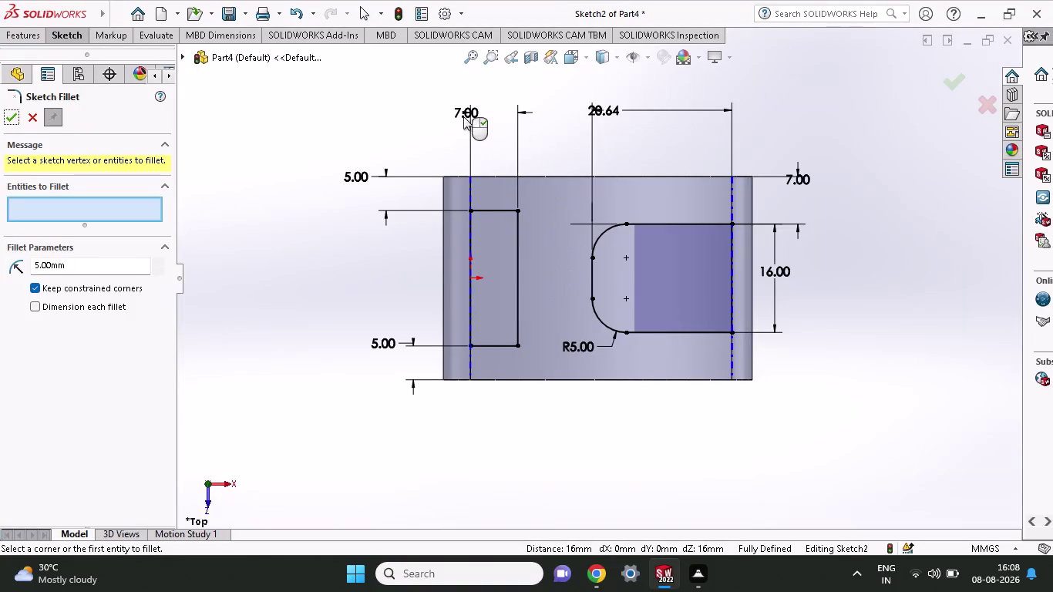
Exit Sketch Fillet and change the left slot's 7.00 width dimension to 3.50.
double_click(465, 111)
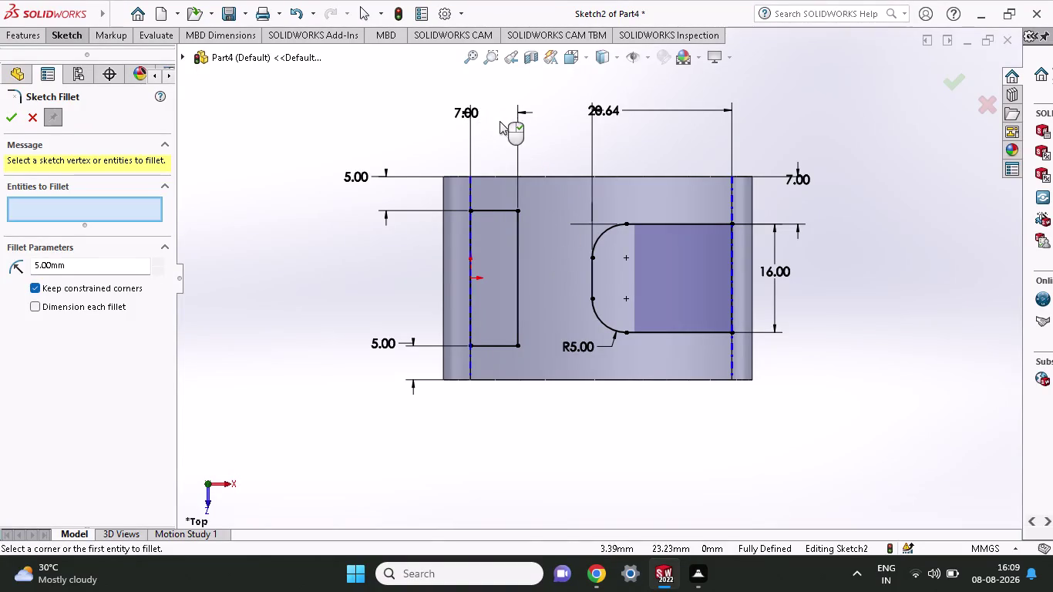
right_click(372, 151)
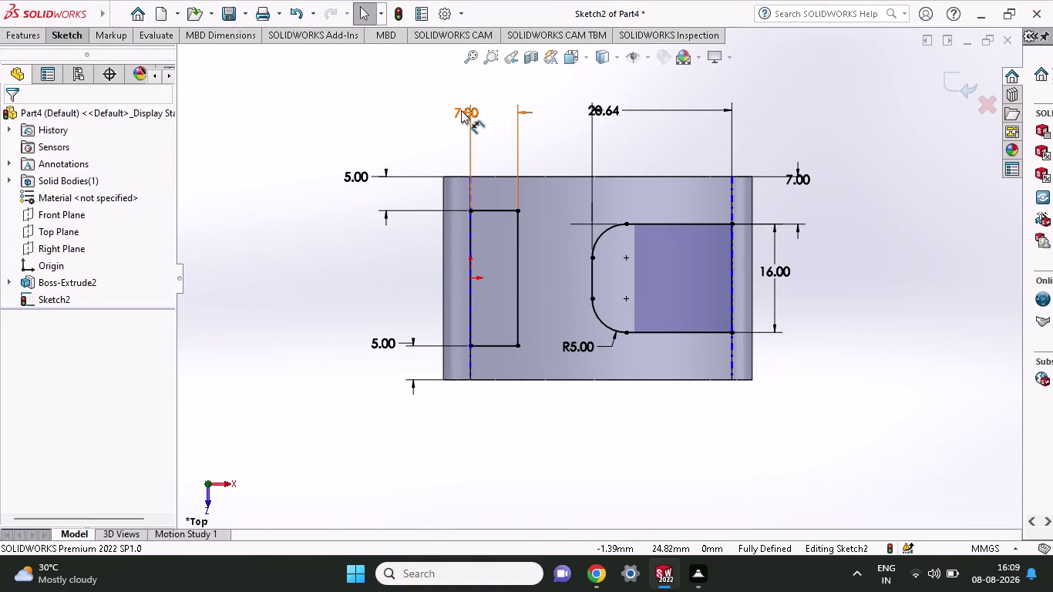
double_click(461, 110)
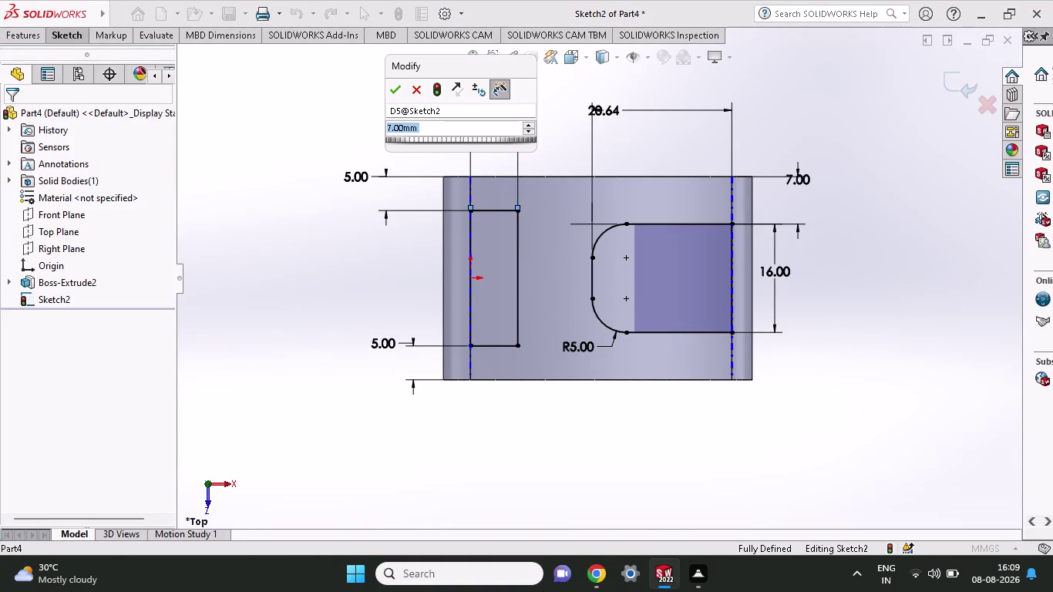
text(3.5)
key(Return)
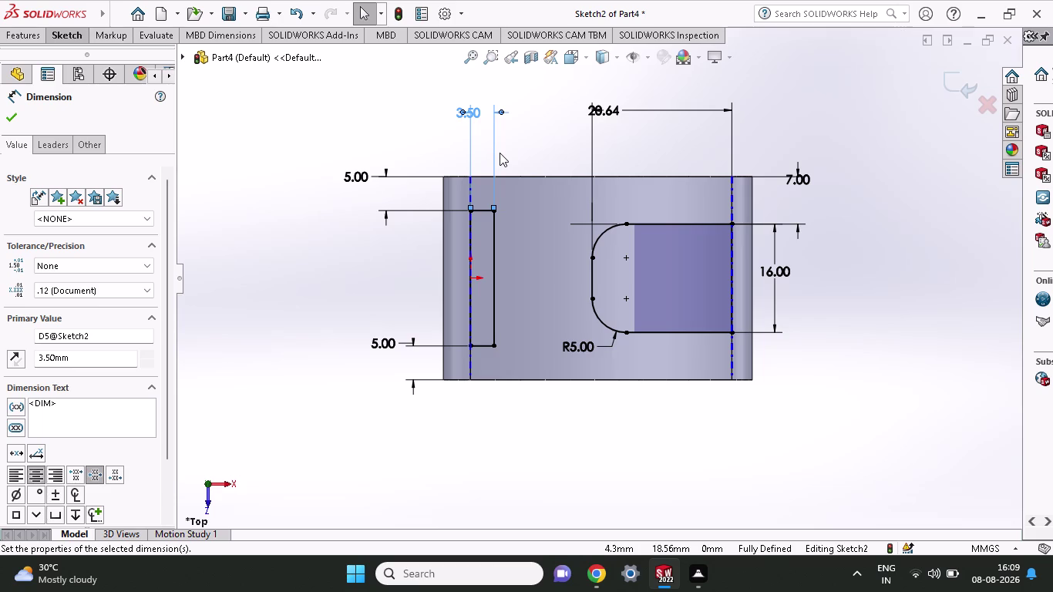
click(86, 35)
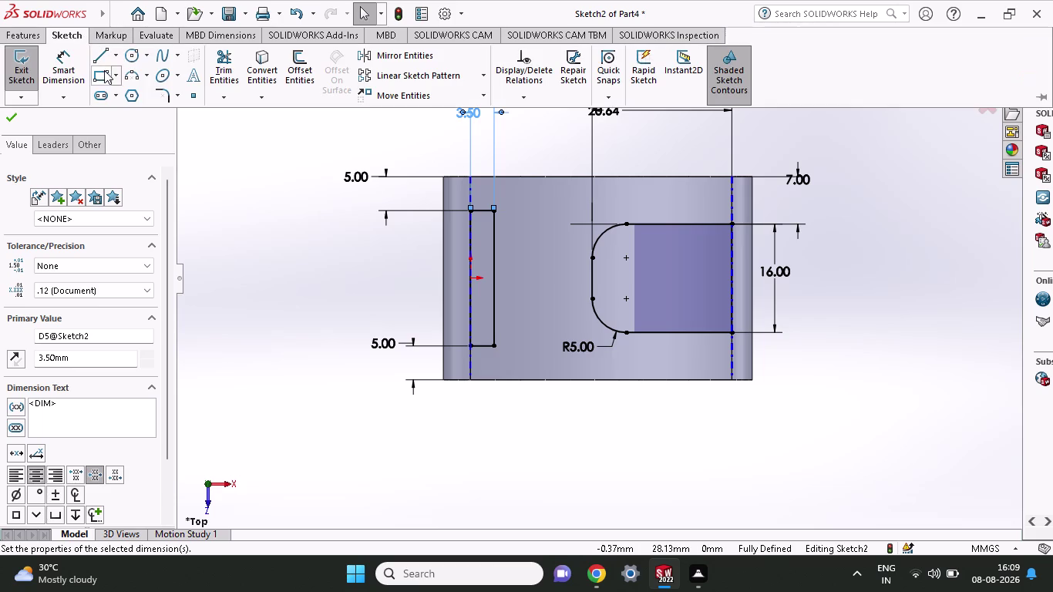
Draw a three-point arc from the slot's top-right to bottom-right corner, bulging right.
click(123, 71)
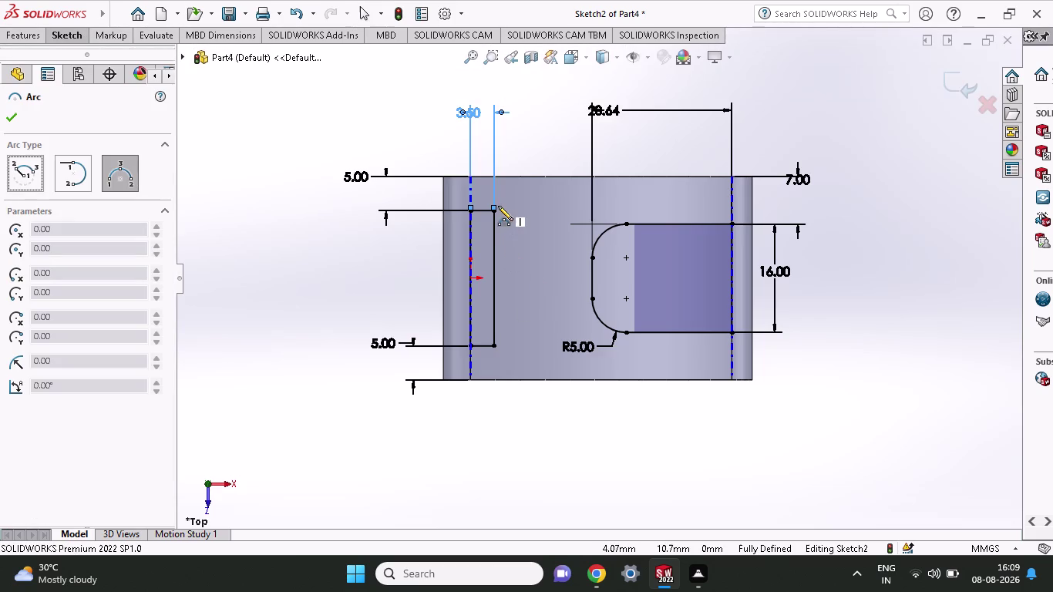
click(493, 211)
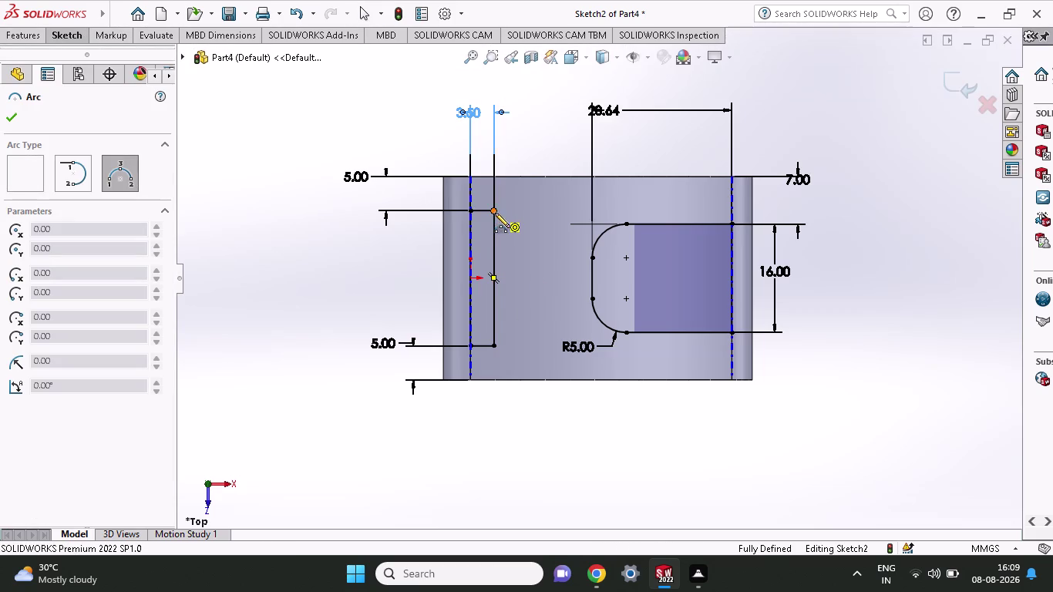
click(495, 345)
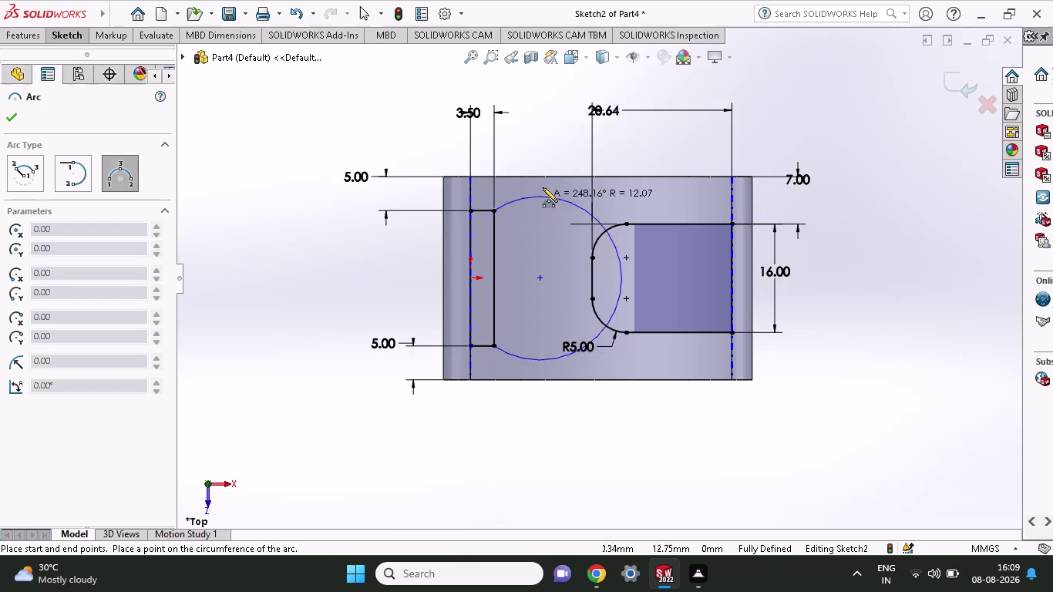
click(515, 274)
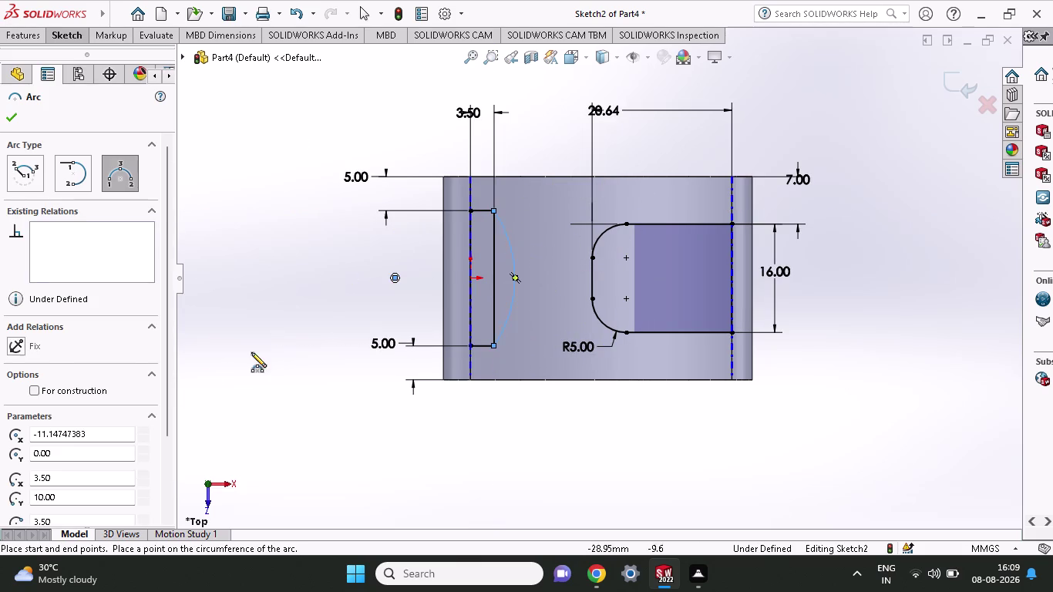
Set the new arc's radius to 20 and apply it.
scroll(down, 3)
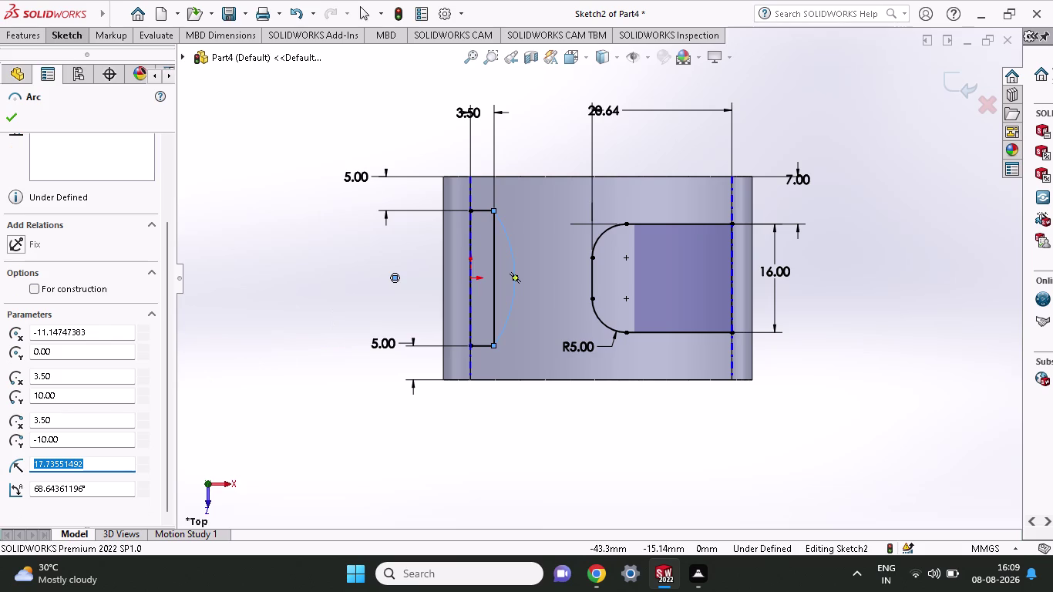
text(20)
click(14, 118)
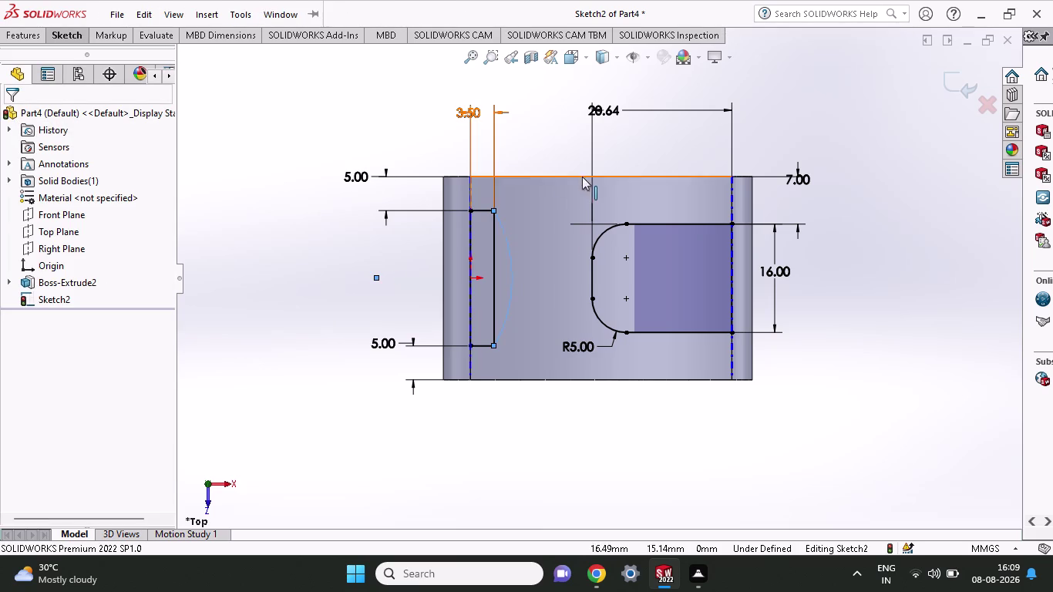
scroll(down, 3)
scroll(down, 3)
scroll(up, 3)
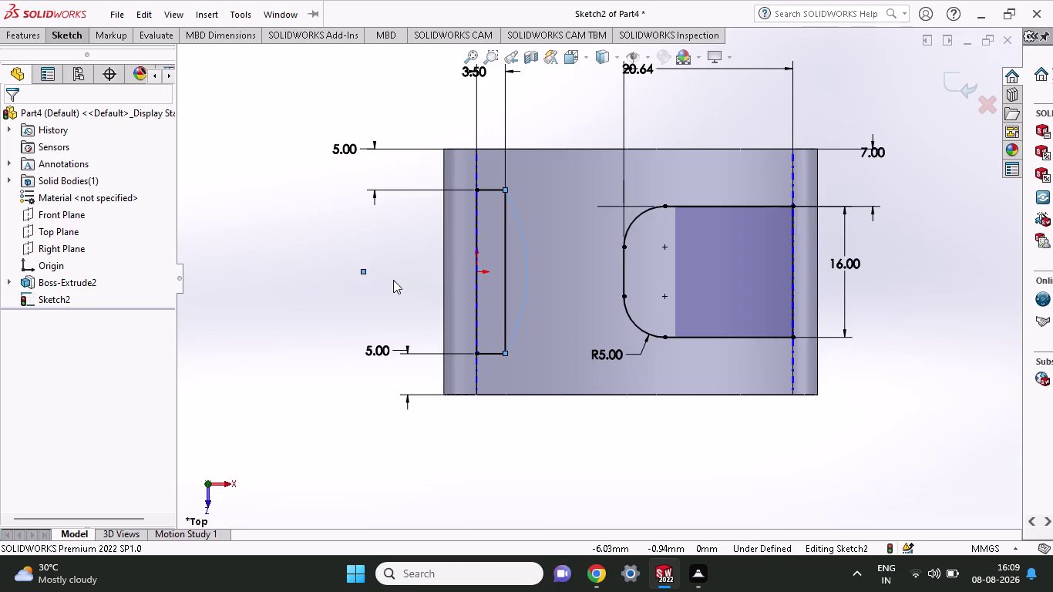
scroll(down, 3)
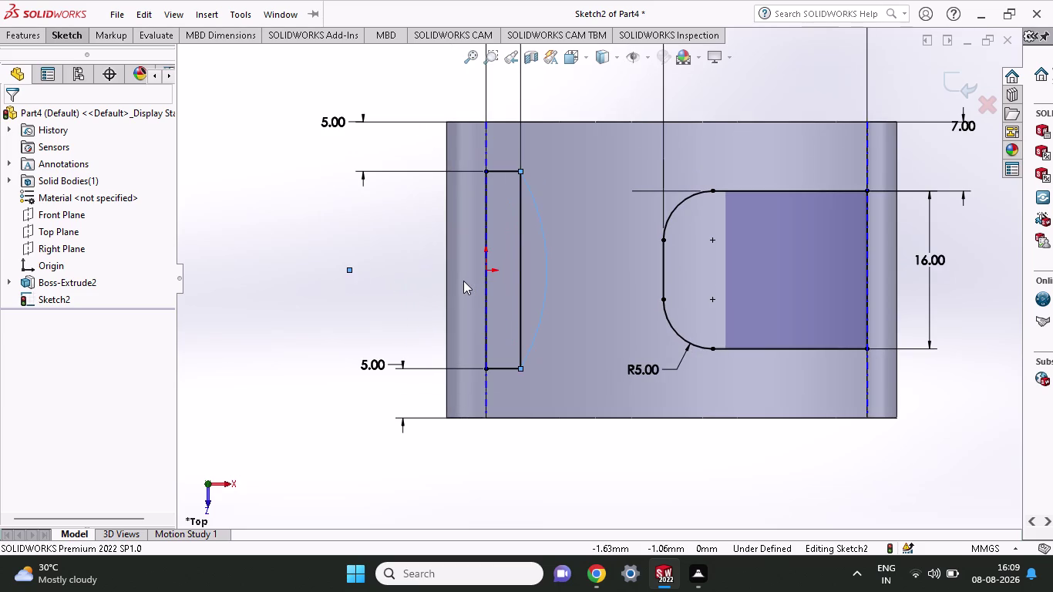
click(69, 40)
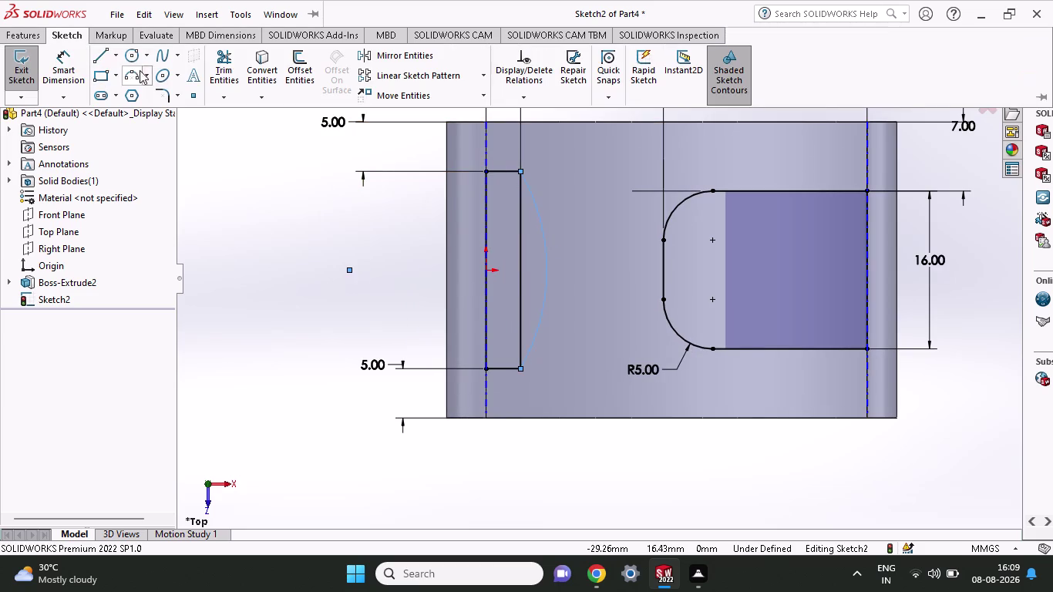
Power-trim away the narrow slot's straight right line, leaving the arc as its edge.
click(214, 54)
drag(535, 248, 506, 287)
scroll(up, 3)
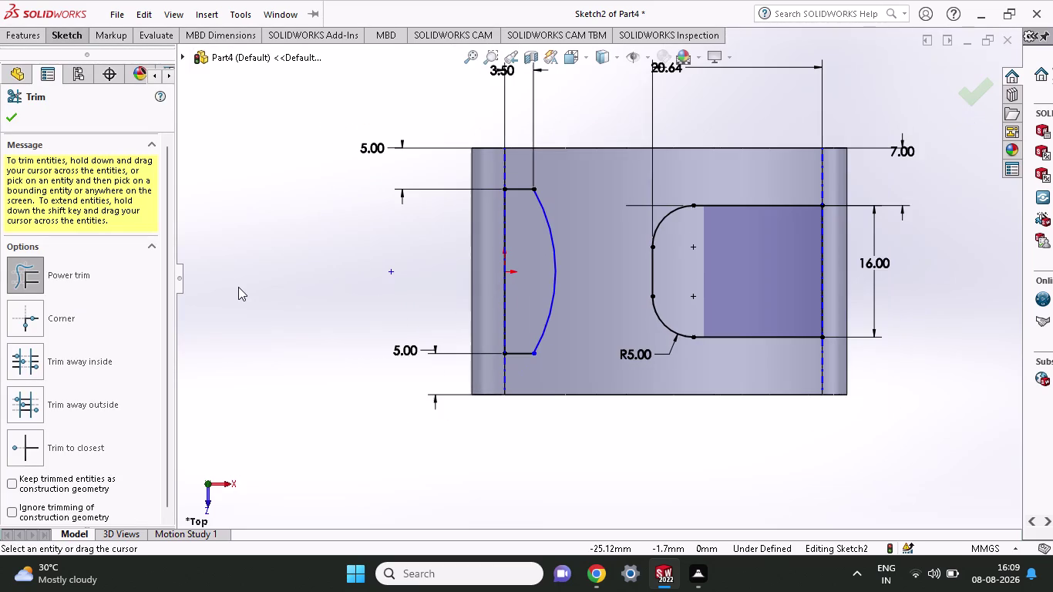
click(14, 118)
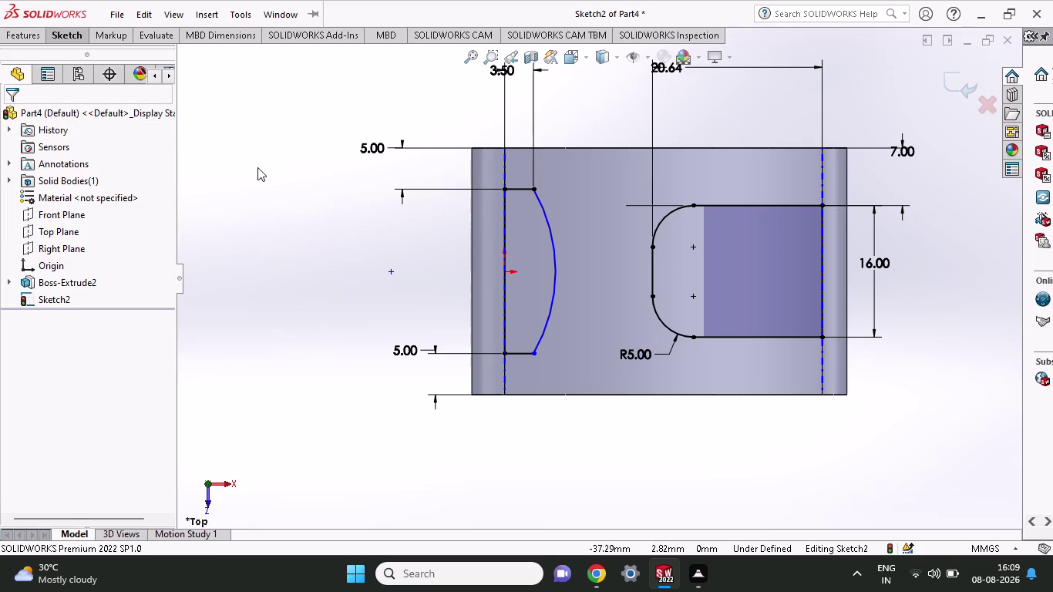
scroll(up, 3)
scroll(down, 3)
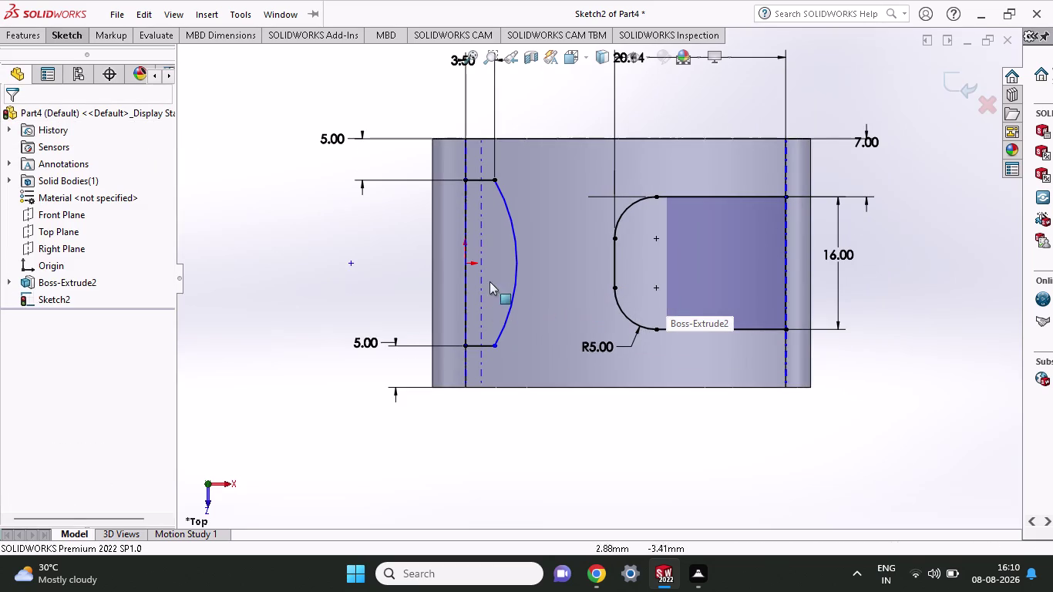
scroll(down, 3)
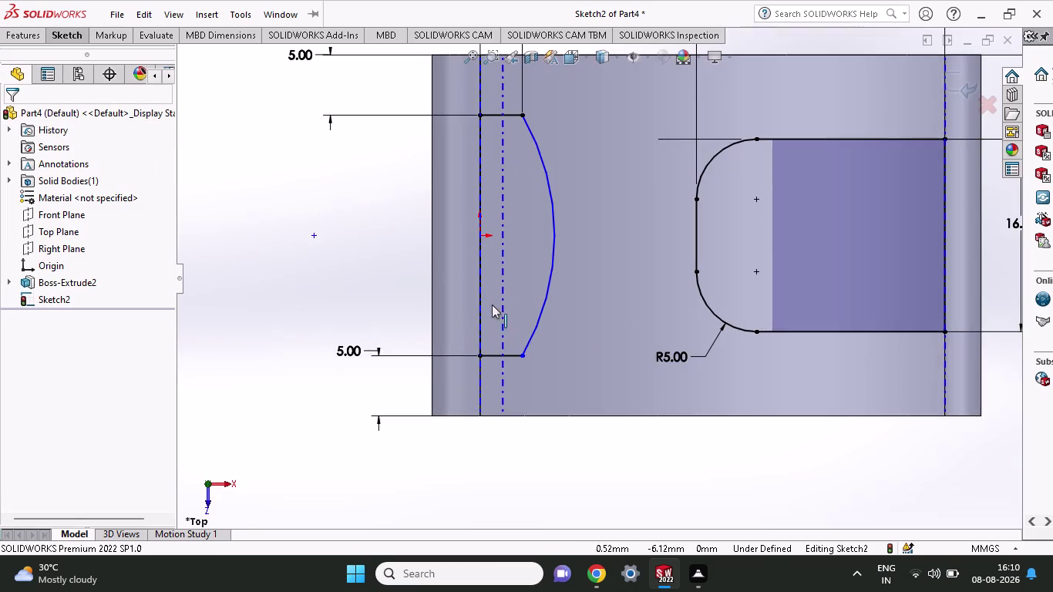
scroll(down, 3)
scroll(down, 3)
scroll(up, 3)
scroll(up, 3)
scroll(up, 3)
scroll(down, 3)
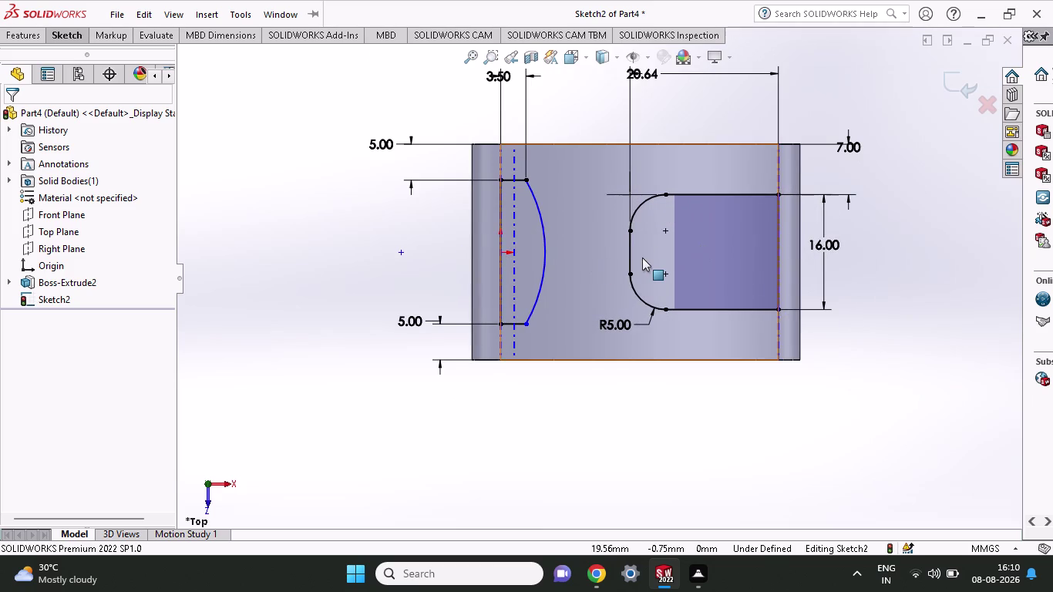
scroll(down, 3)
scroll(down, 3)
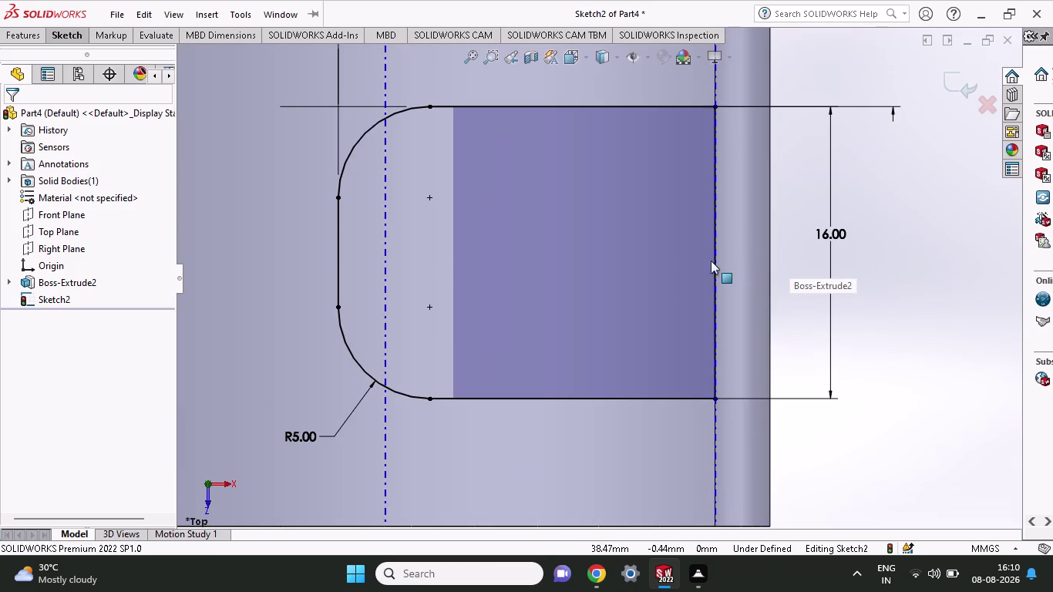
scroll(up, 3)
scroll(up, 3)
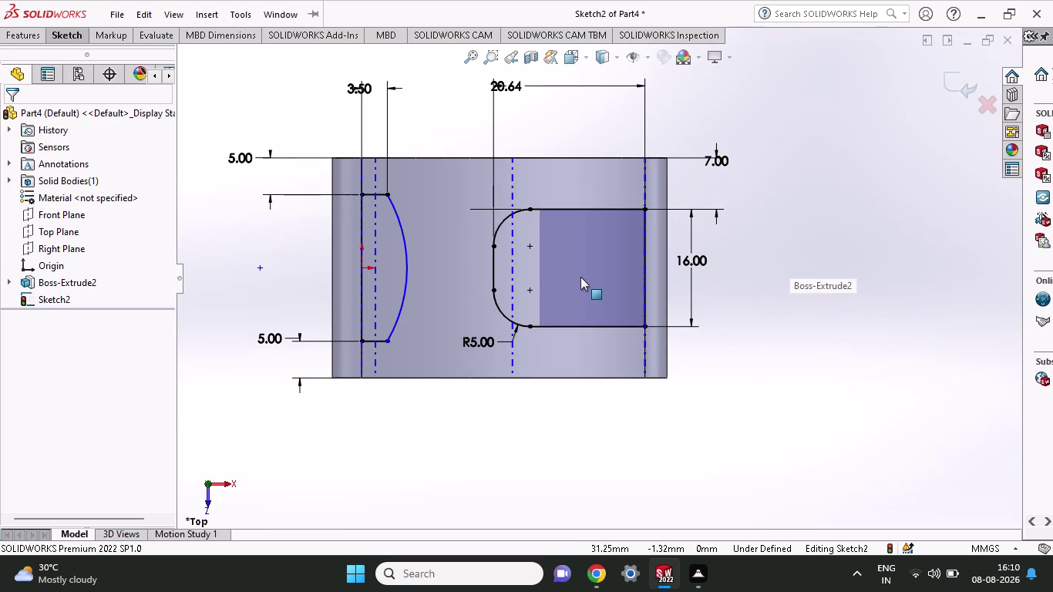